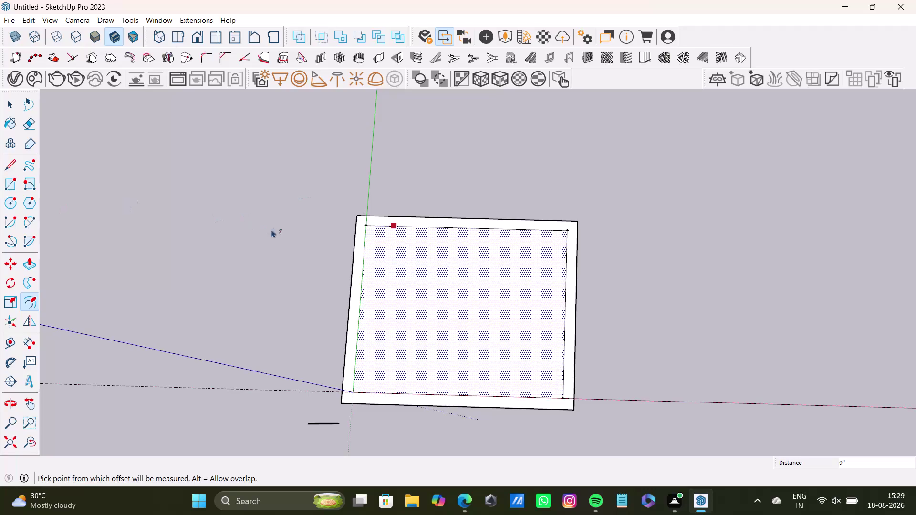
Draw a short line from the inner top-left border corner to the outer edge.
scroll(up, 3)
middle_drag(392, 275, 361, 193)
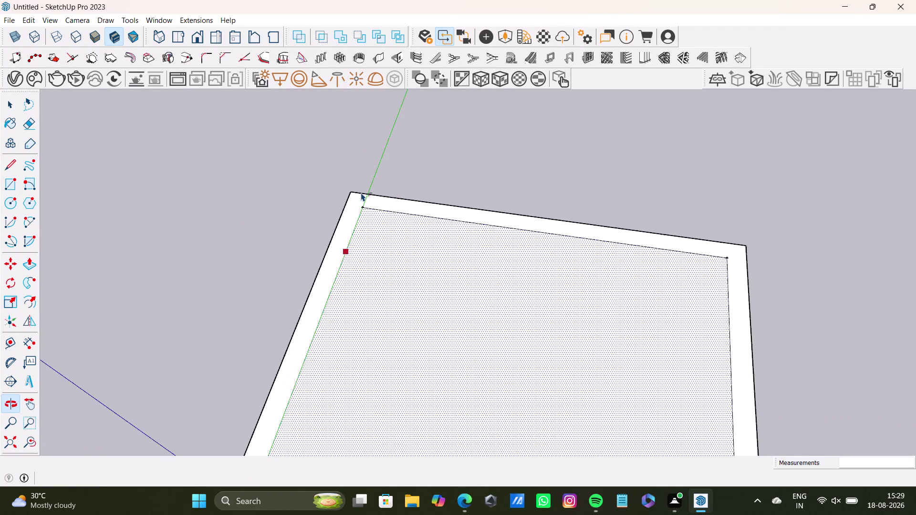
scroll(up, 3)
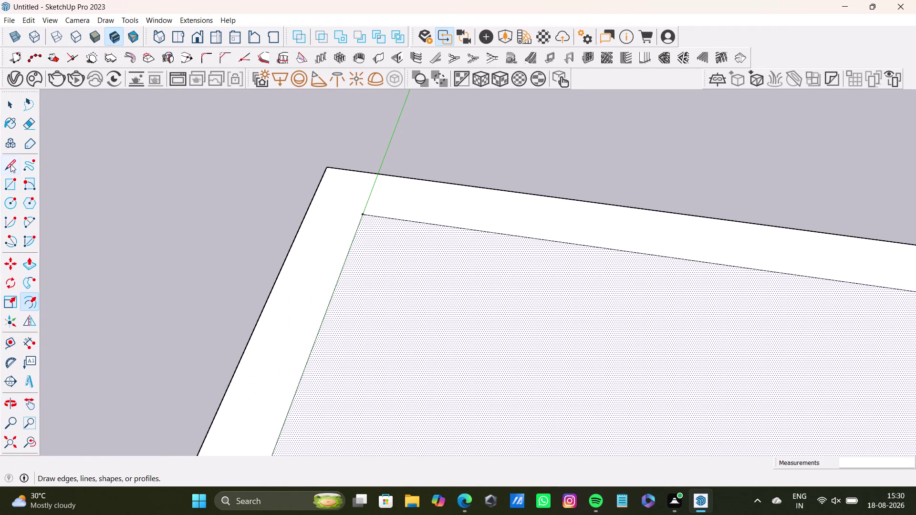
click(11, 164)
scroll(up, 3)
click(340, 230)
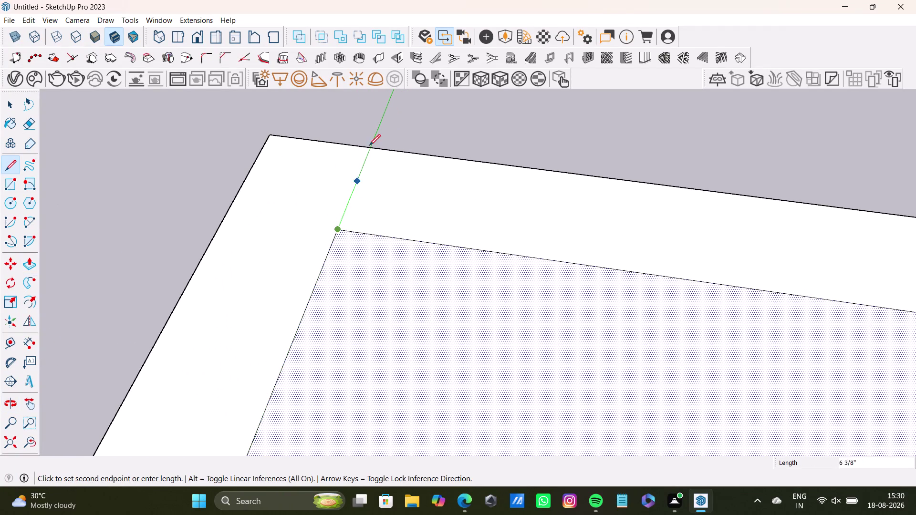
click(374, 148)
key(space)
Zoom out to the whole panel and draw another short line across the border.
scroll(down, 3)
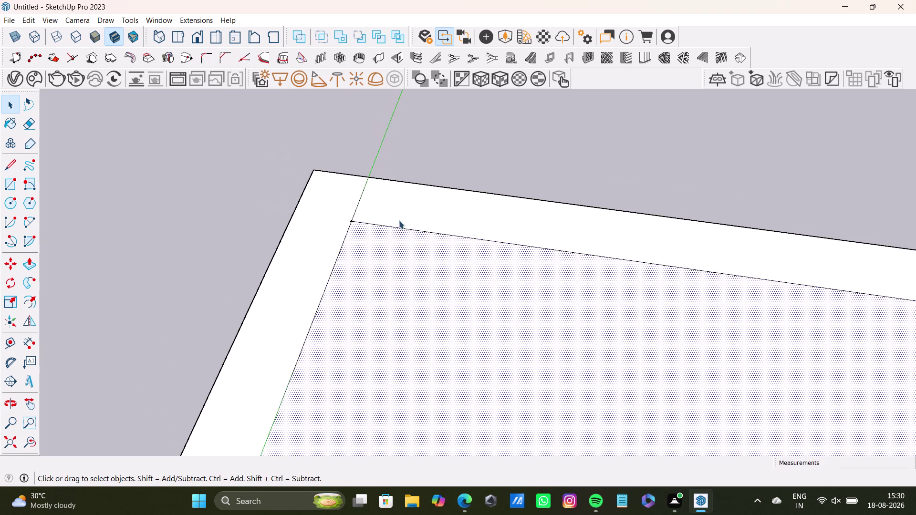
scroll(down, 3)
middle_drag(560, 296, 452, 271)
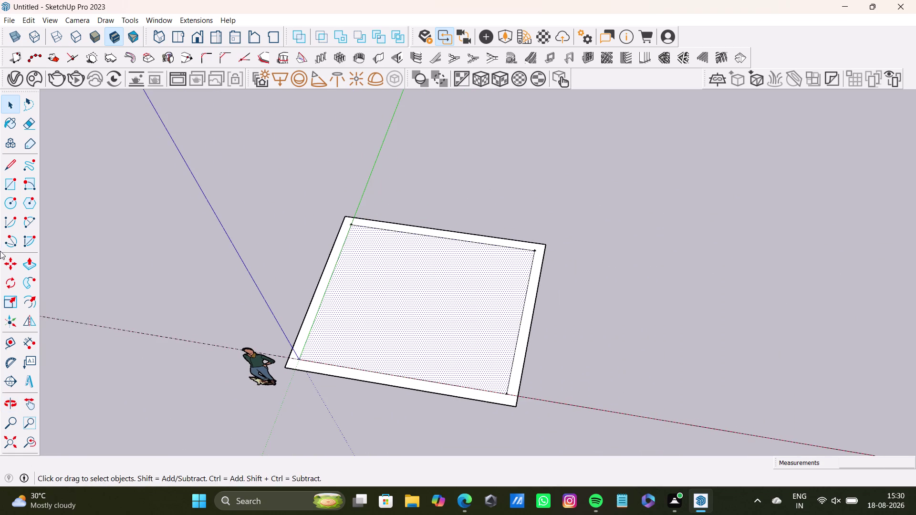
click(9, 168)
scroll(up, 3)
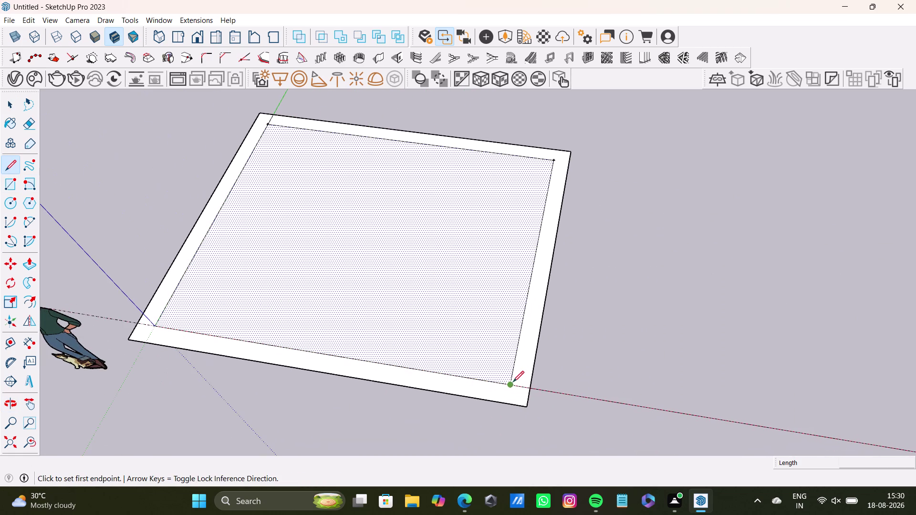
drag(511, 385, 530, 388)
click(531, 390)
key(space)
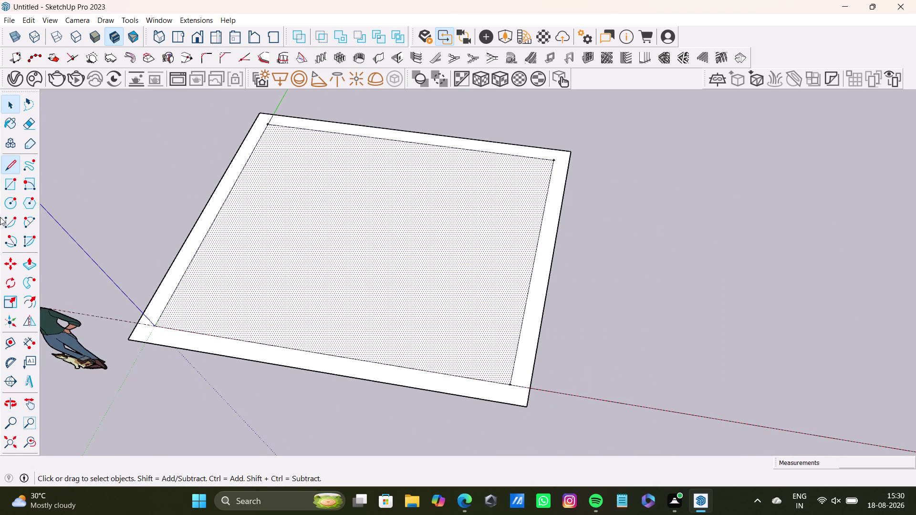
click(12, 159)
scroll(up, 3)
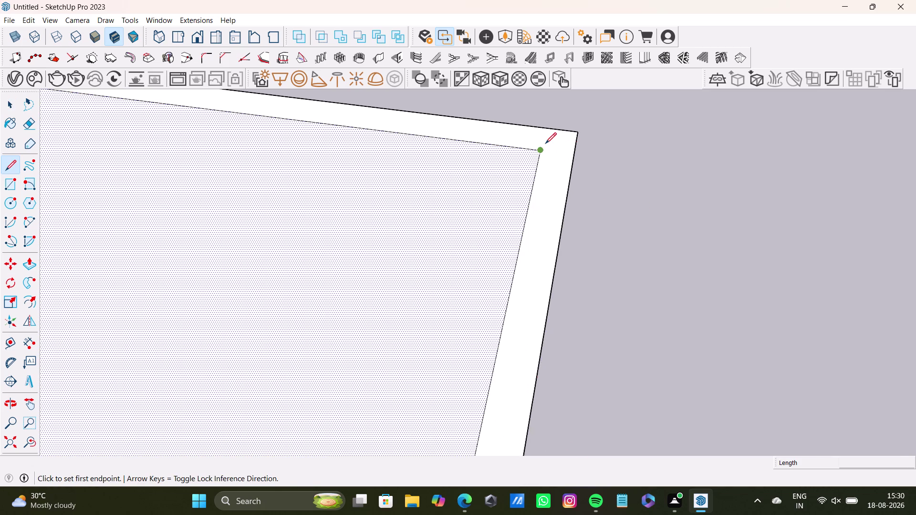
click(538, 150)
click(546, 124)
key(space)
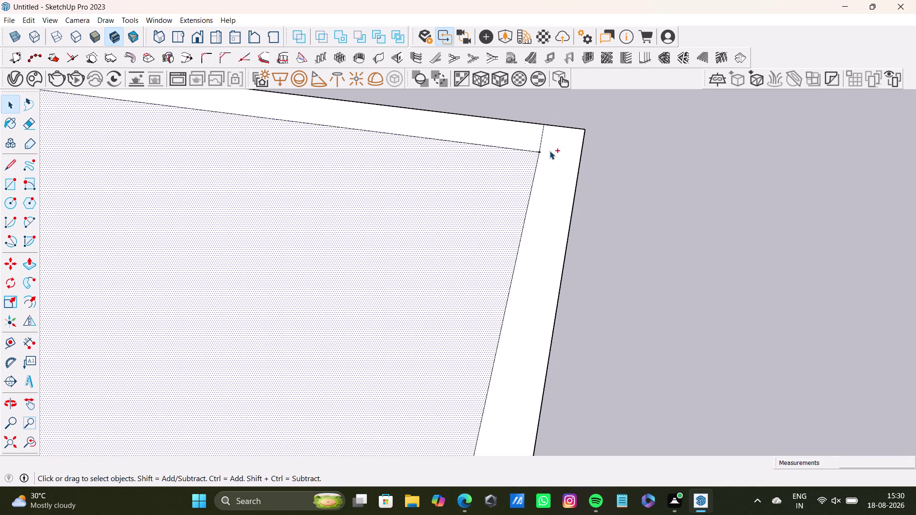
key(ctrl+z)
click(7, 187)
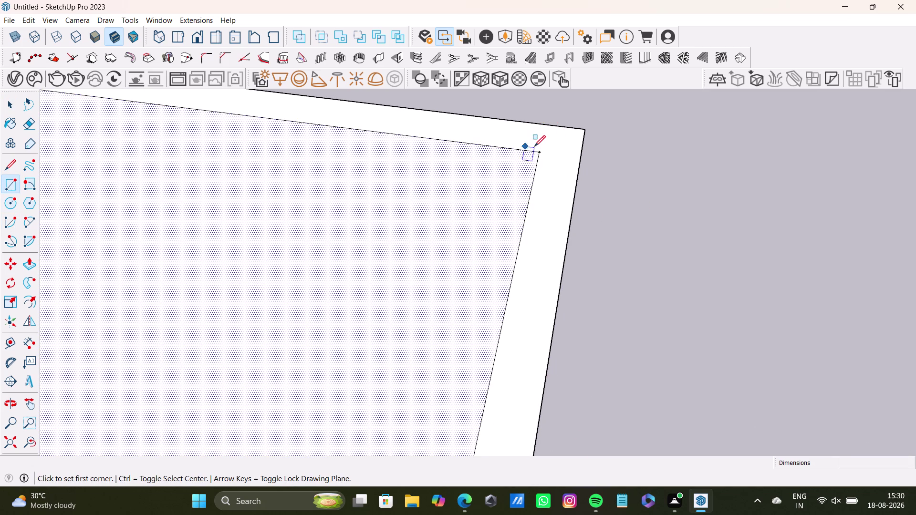
click(538, 149)
click(545, 124)
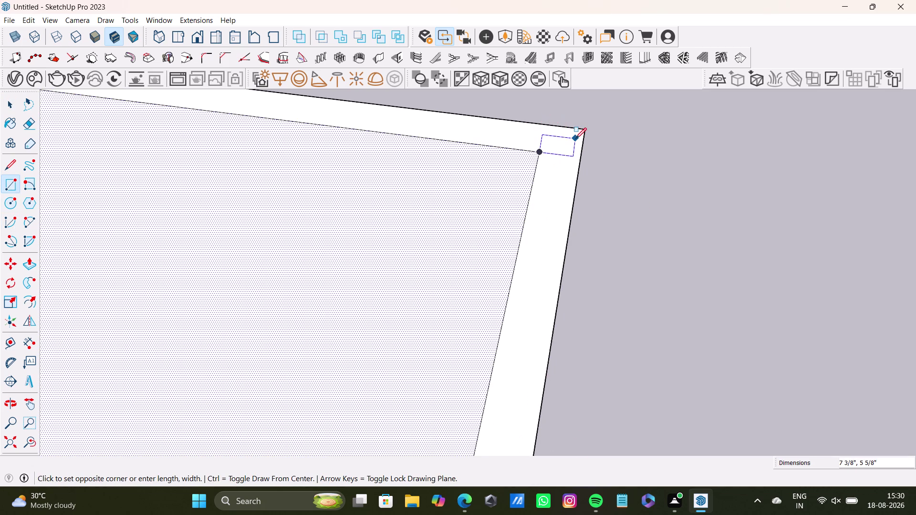
key(space)
click(4, 164)
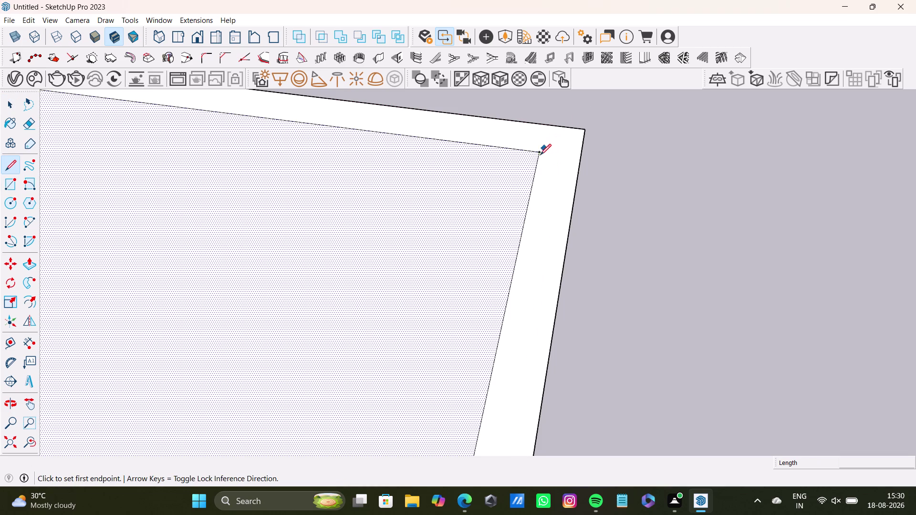
click(540, 155)
click(551, 124)
key(space)
scroll(down, 3)
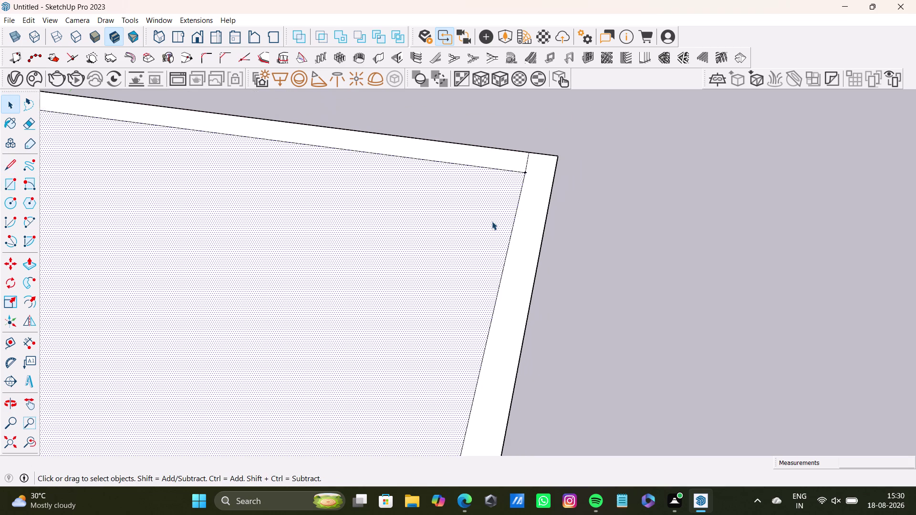
scroll(down, 3)
middle_drag(505, 238, 575, 423)
scroll(up, 3)
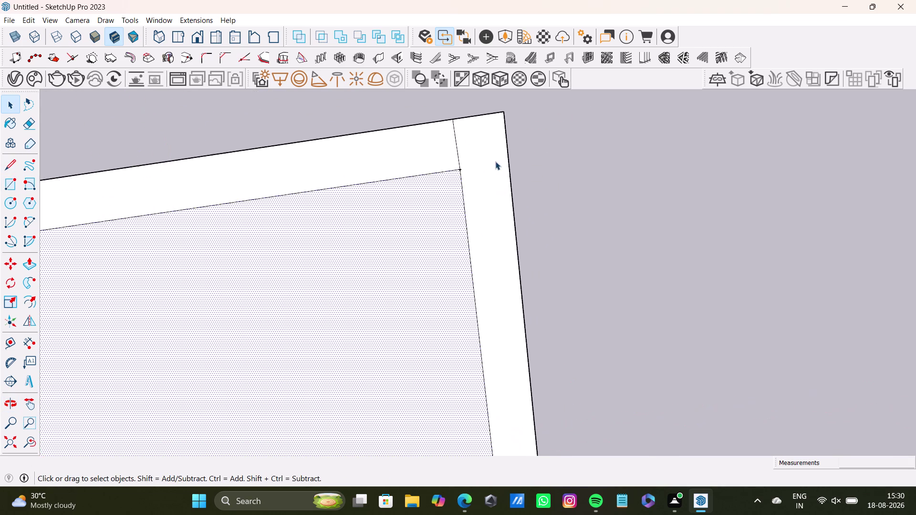
scroll(up, 3)
click(441, 156)
click(445, 165)
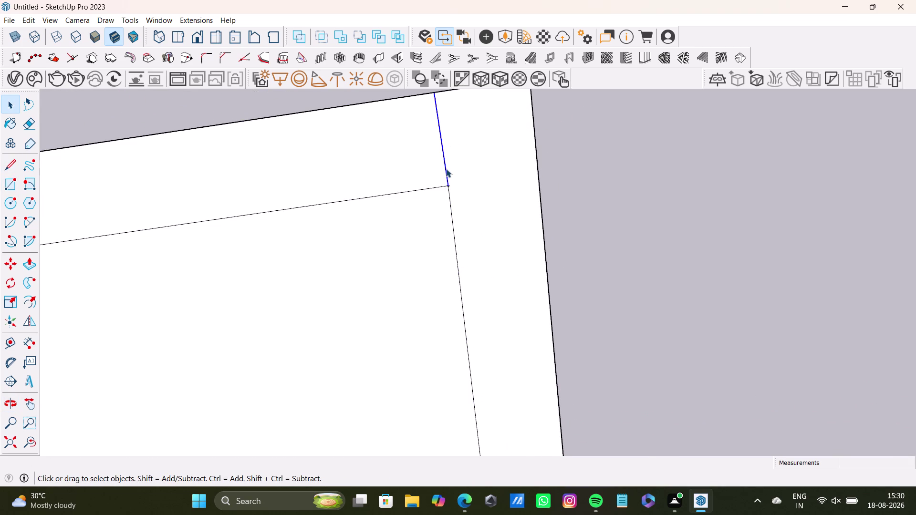
key(Delete)
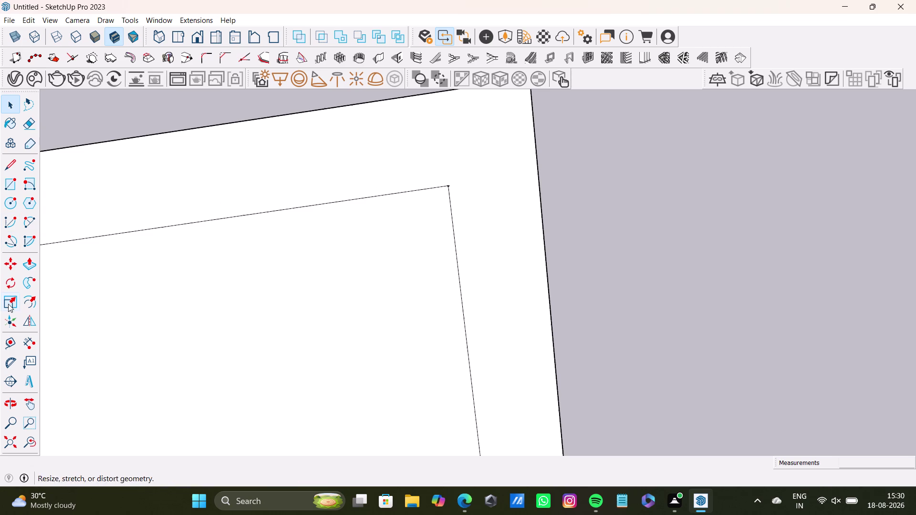
click(11, 348)
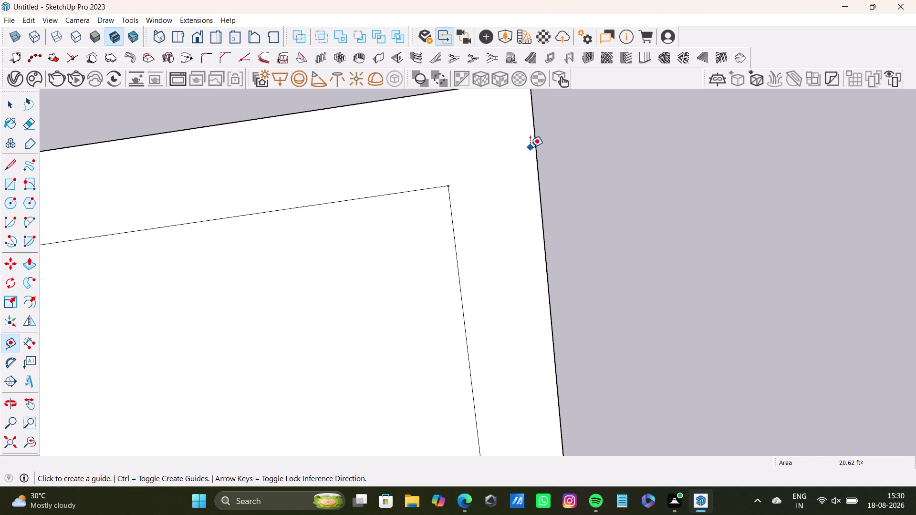
scroll(down, 3)
middle_drag(499, 262, 481, 76)
scroll(down, 3)
middle_drag(491, 229, 497, 87)
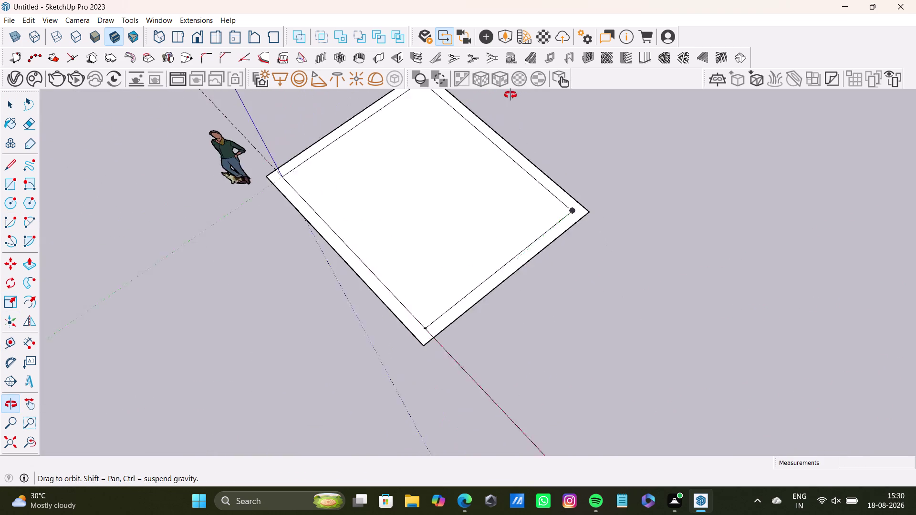
middle_drag(497, 87, 756, 131)
scroll(up, 3)
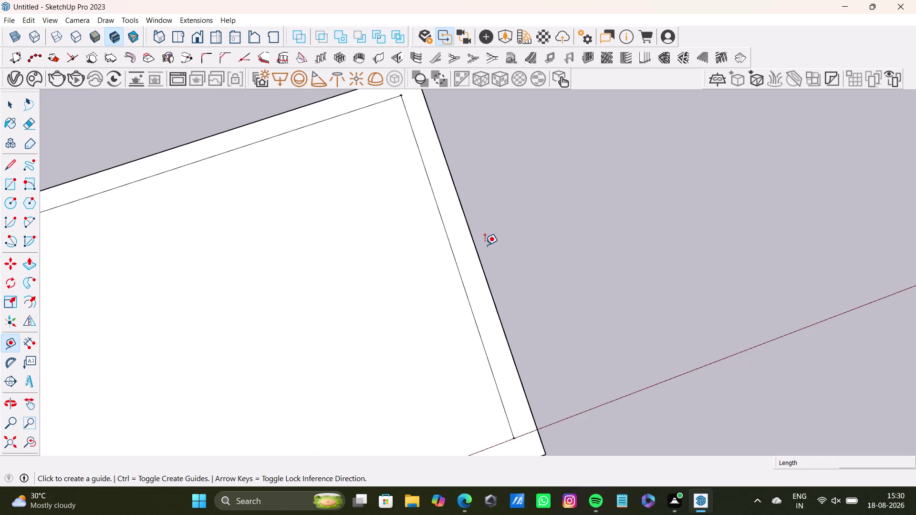
scroll(down, 3)
middle_drag(437, 310, 465, 241)
middle_drag(479, 259, 471, 271)
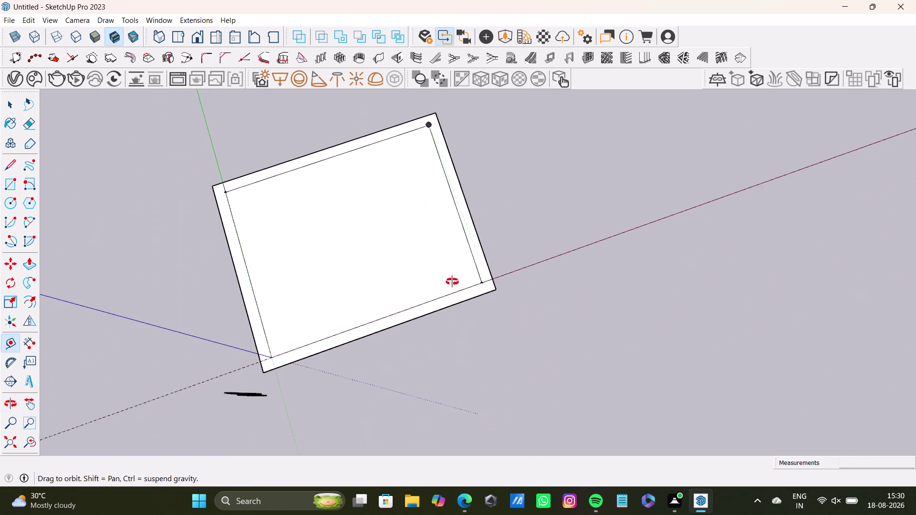
middle_drag(471, 270, 333, 285)
scroll(up, 3)
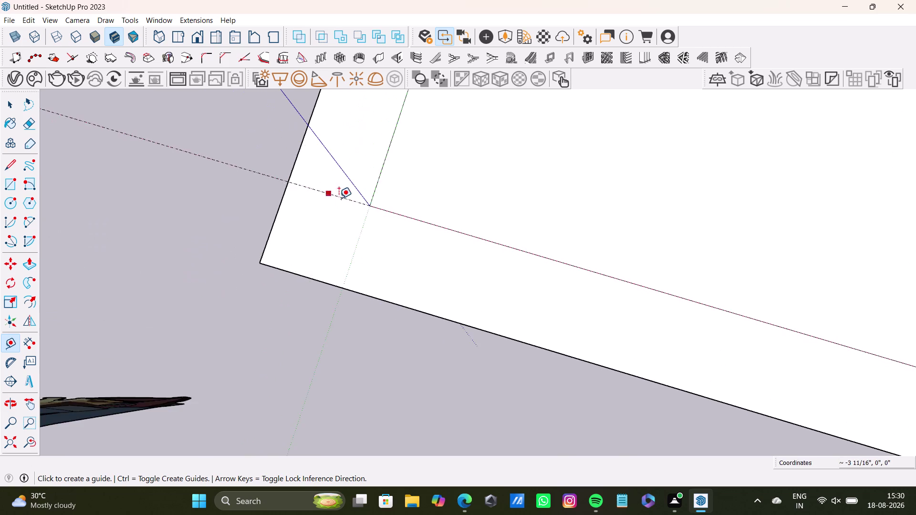
scroll(up, 3)
scroll(down, 3)
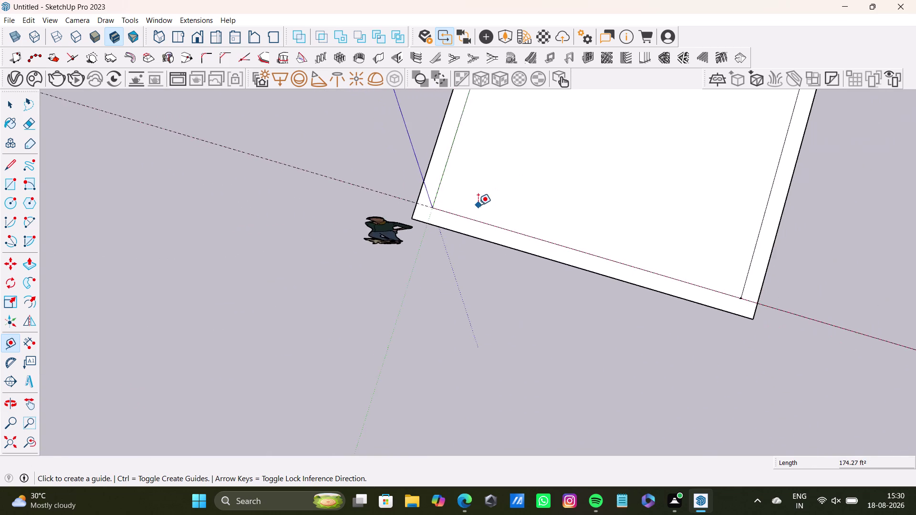
middle_drag(523, 176, 330, 414)
scroll(up, 3)
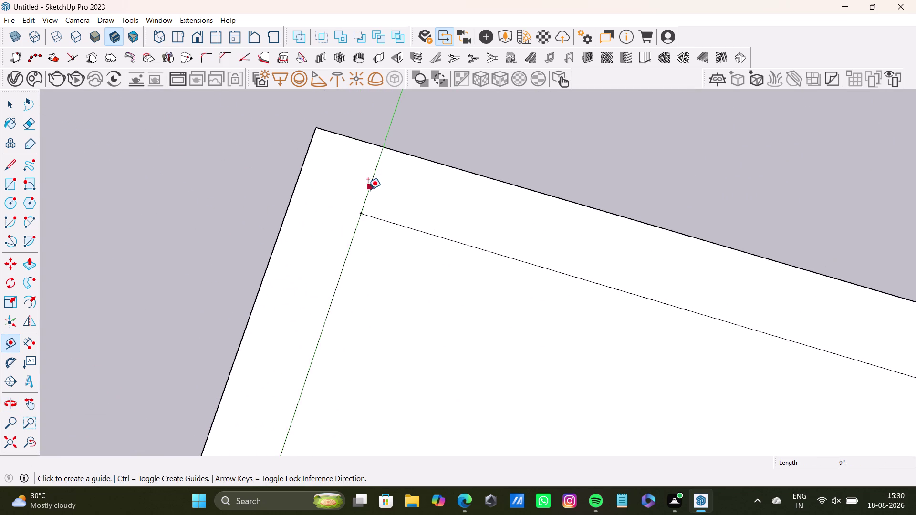
scroll(up, 3)
drag(364, 208, 360, 205)
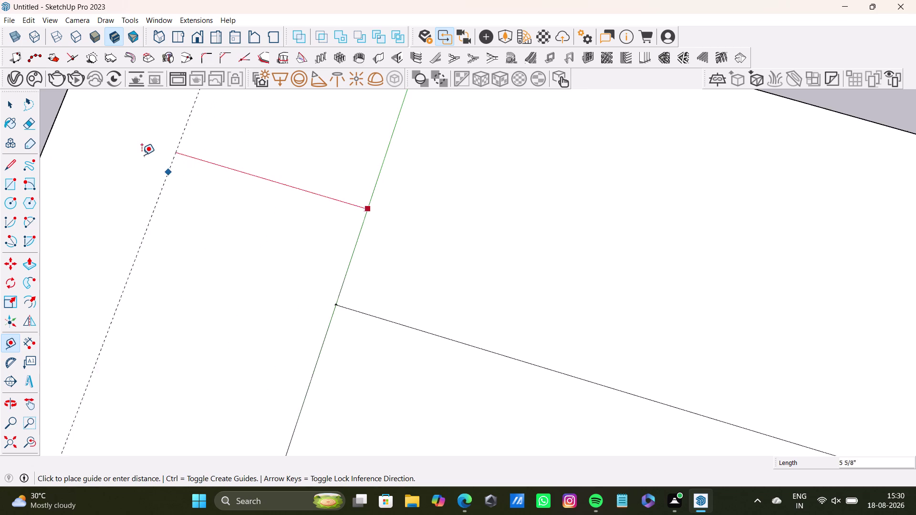
scroll(down, 3)
middle_drag(140, 154, 276, 206)
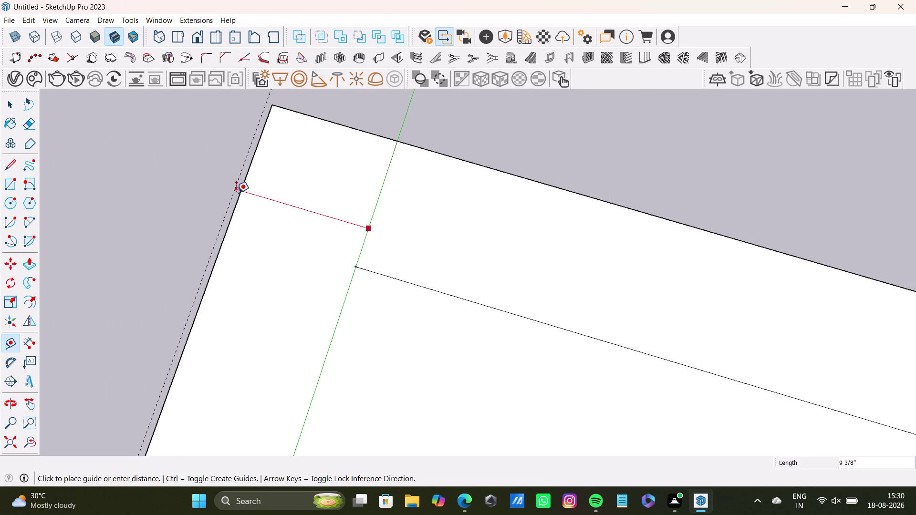
key(space)
scroll(down, 3)
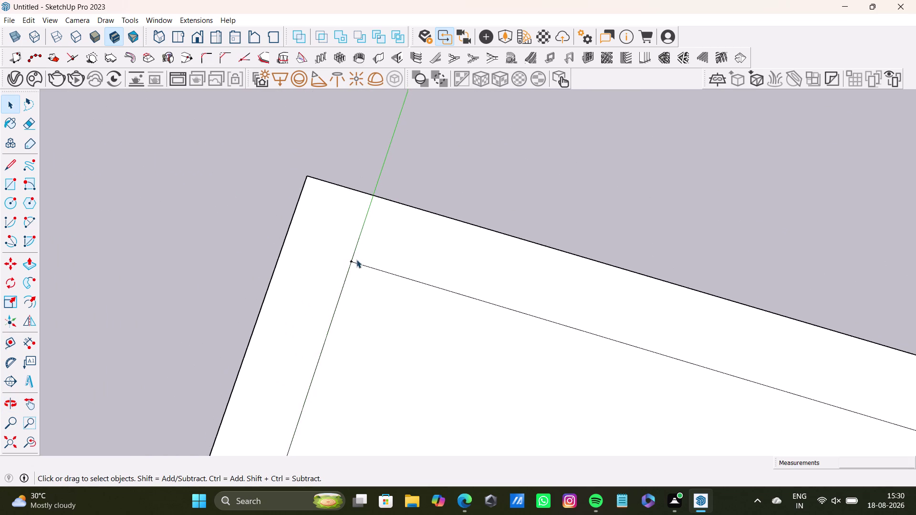
click(9, 167)
scroll(up, 3)
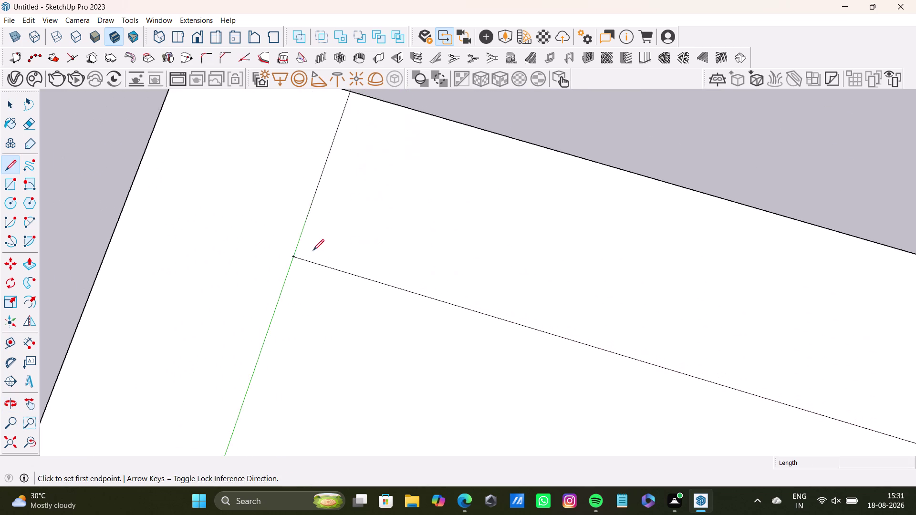
scroll(up, 3)
drag(293, 256, 294, 250)
Finish the corner line at the panel's outer edge.
scroll(down, 3)
middle_drag(346, 129, 276, 310)
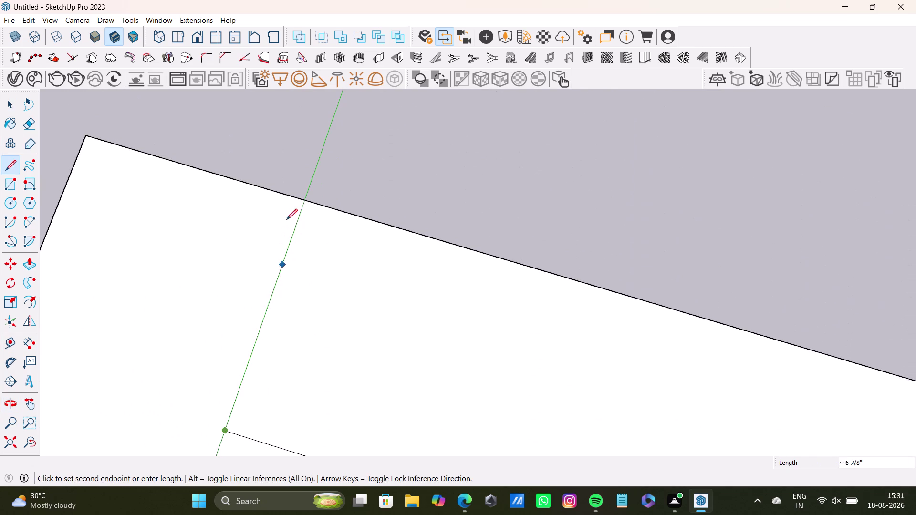
click(305, 200)
key(space)
Split the border at another corner with a line from inner corner to outer edge.
click(12, 163)
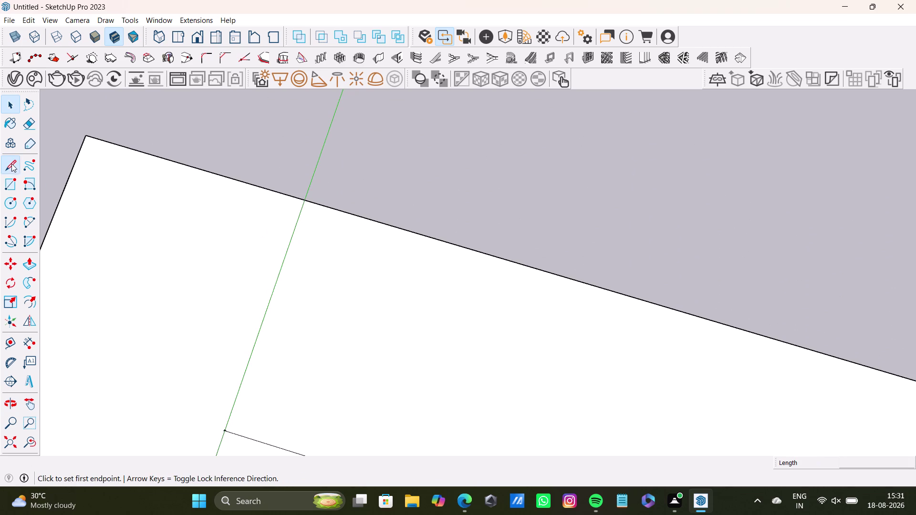
scroll(down, 3)
middle_drag(472, 344, 183, 123)
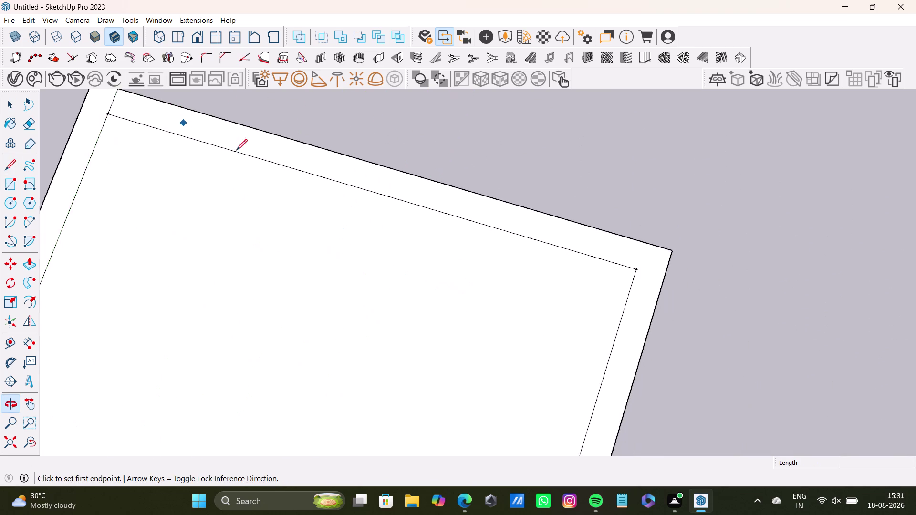
scroll(up, 3)
click(624, 282)
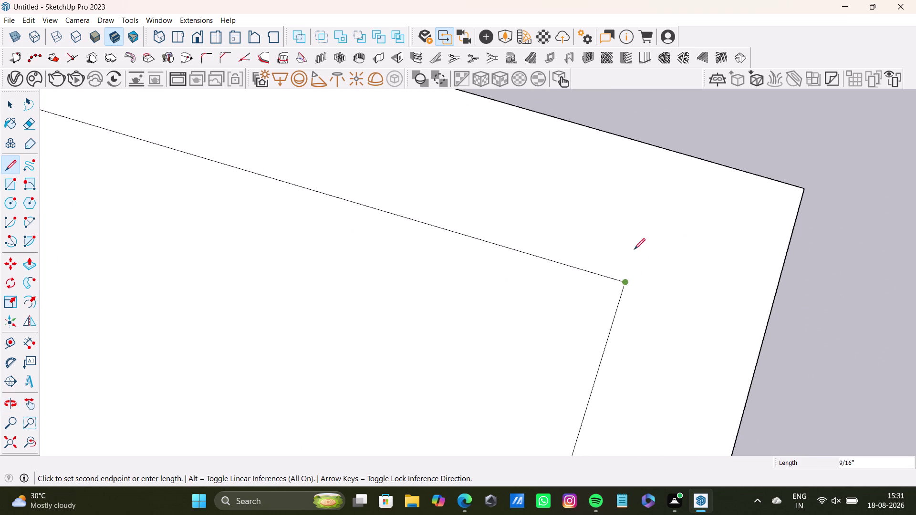
click(666, 151)
key(space)
scroll(down, 3)
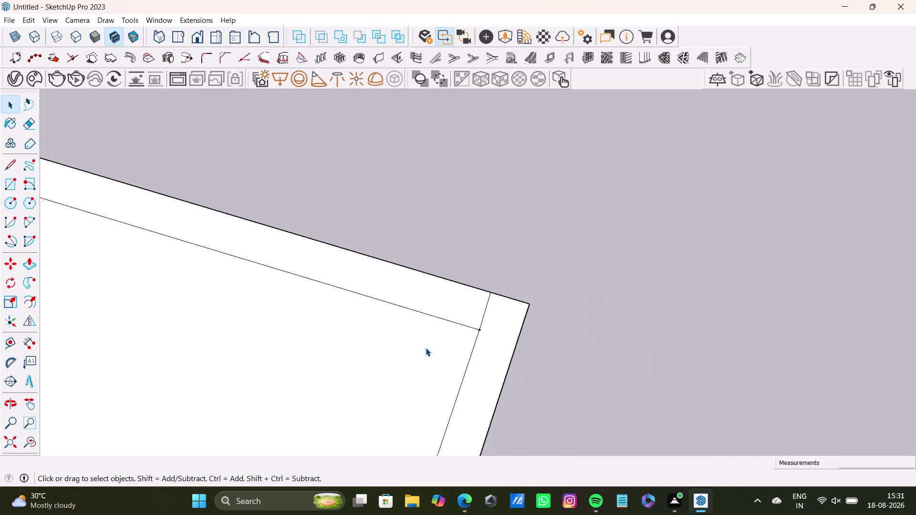
Orbit around the panel to inspect its corners, including top-right and top-left.
scroll(down, 3)
middle_drag(426, 348, 716, 181)
scroll(down, 3)
middle_drag(569, 312, 624, 283)
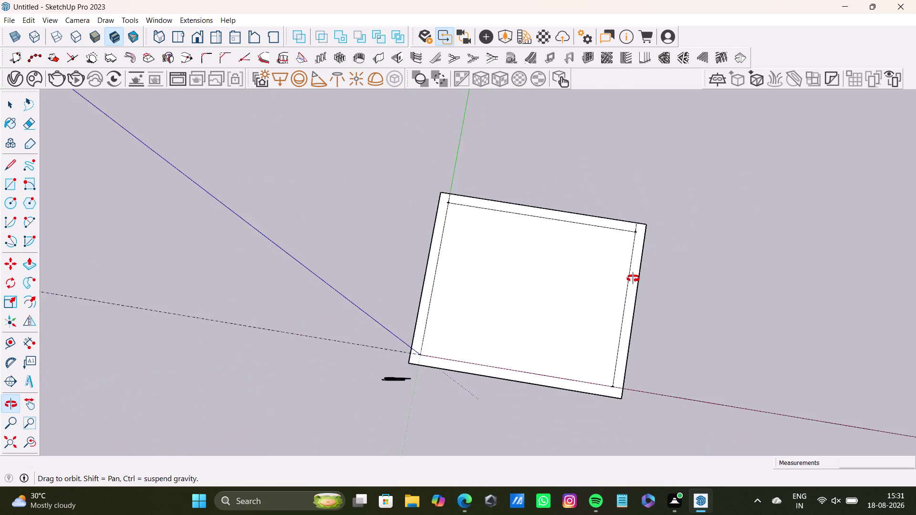
middle_drag(624, 283, 657, 395)
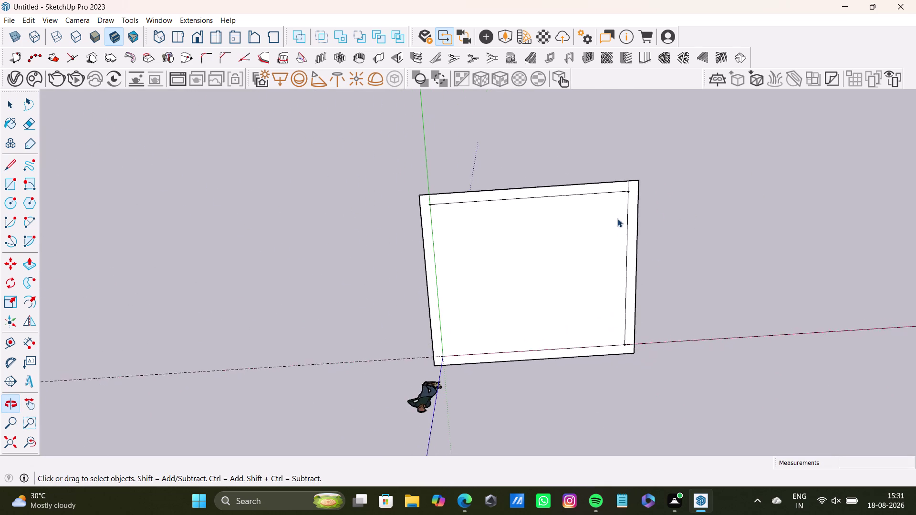
scroll(up, 3)
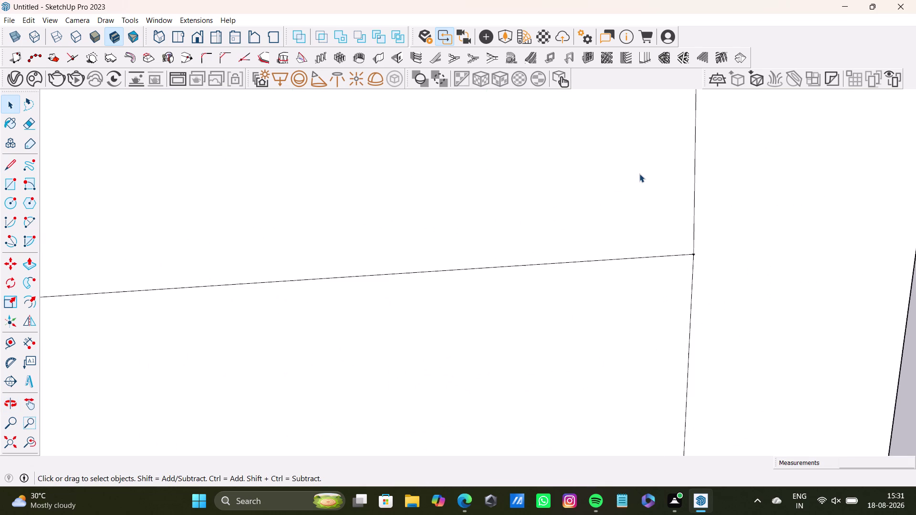
scroll(down, 3)
middle_drag(639, 173, 642, 67)
scroll(down, 3)
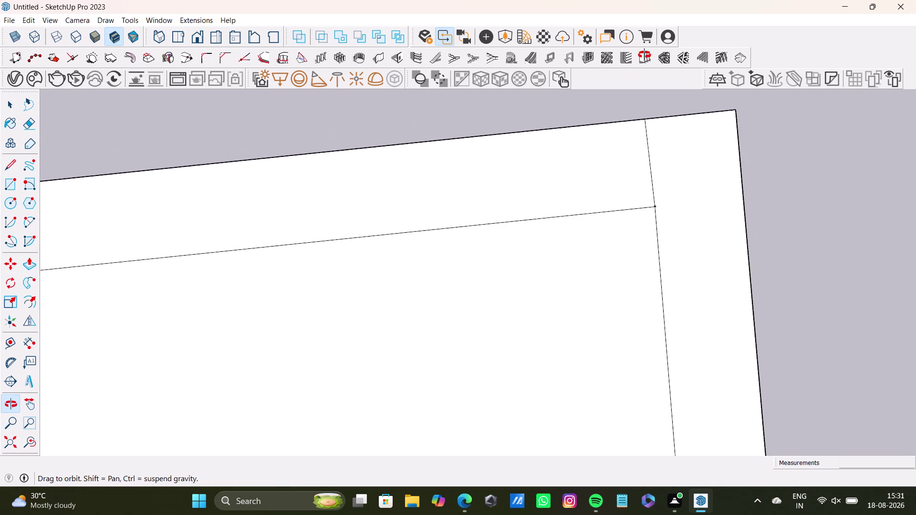
middle_drag(642, 68, 650, 37)
middle_drag(578, 276, 696, 101)
middle_drag(484, 274, 639, 388)
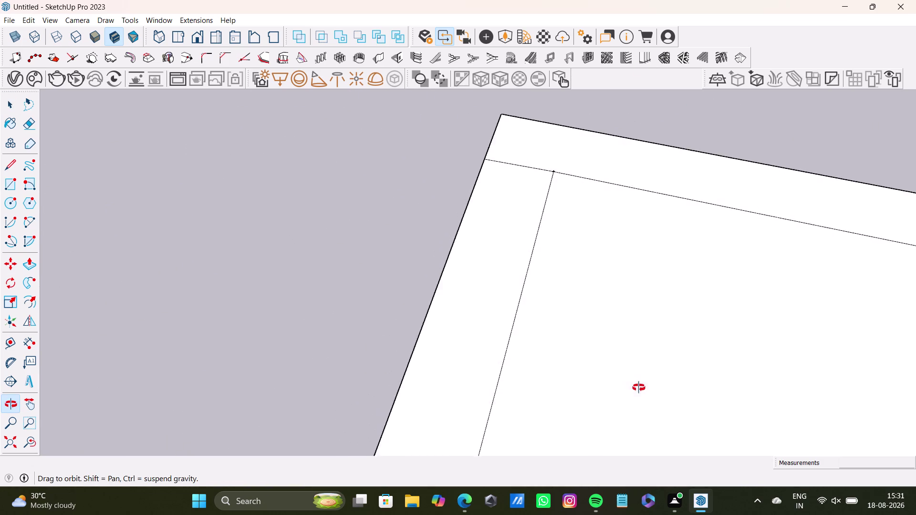
middle_drag(639, 387, 682, 281)
scroll(down, 3)
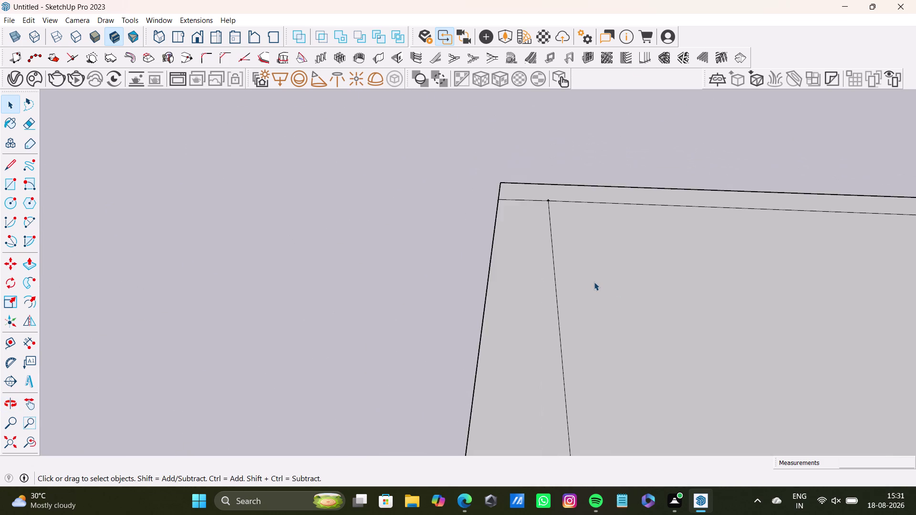
scroll(down, 3)
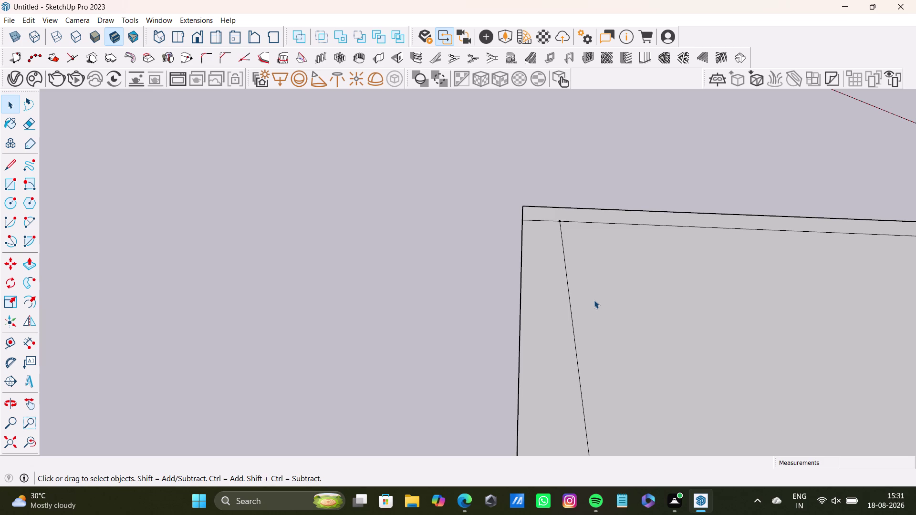
scroll(down, 3)
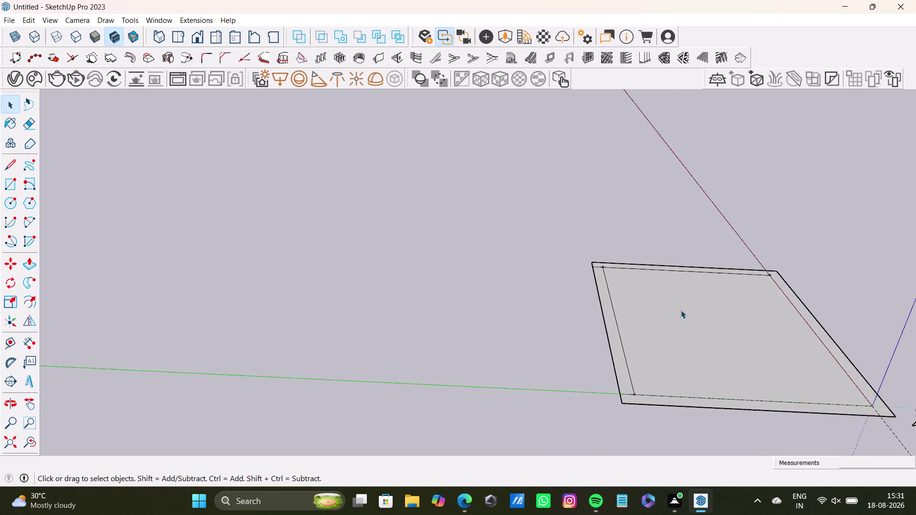
Draw a line from an inner border corner to the outer edge, viewed from underneath.
middle_drag(681, 310, 377, 324)
scroll(up, 3)
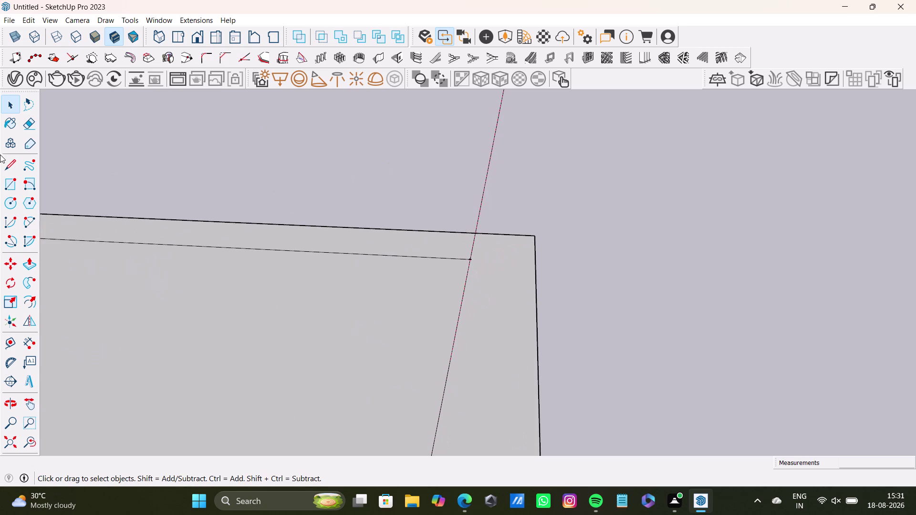
click(9, 166)
scroll(up, 3)
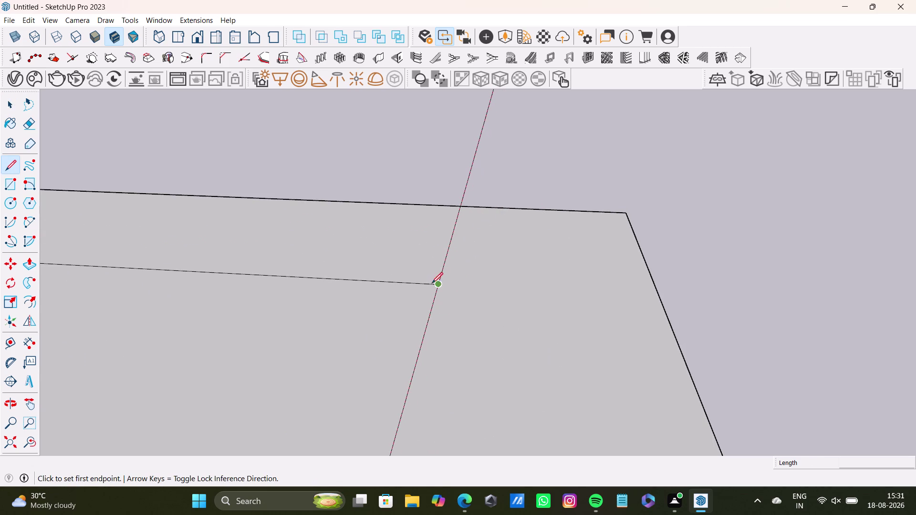
click(439, 284)
click(660, 289)
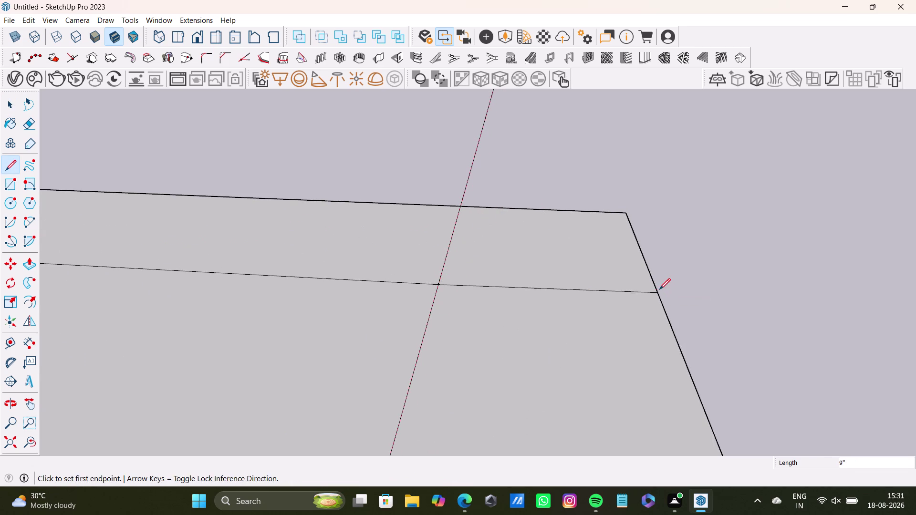
key(space)
Split the border at the next corner with a line to the outer edge.
scroll(down, 3)
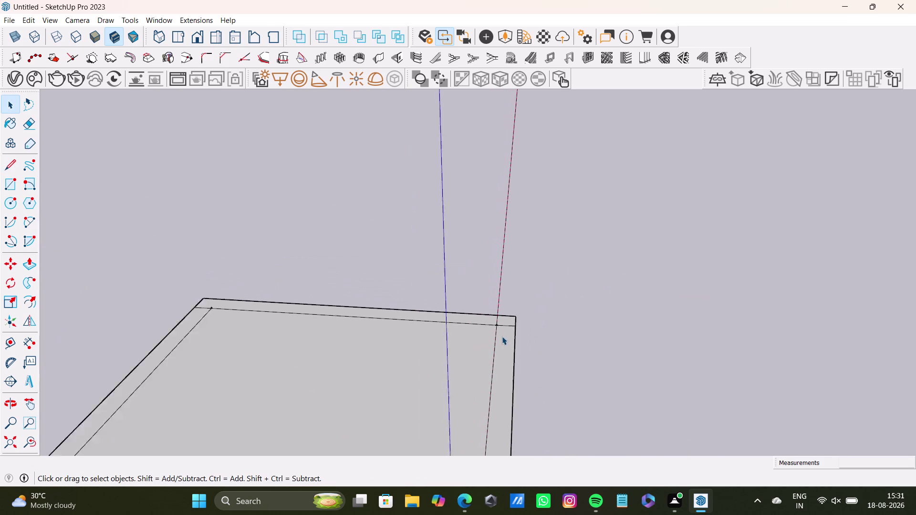
scroll(down, 3)
middle_drag(501, 343, 529, 152)
scroll(up, 3)
middle_drag(511, 260, 522, 432)
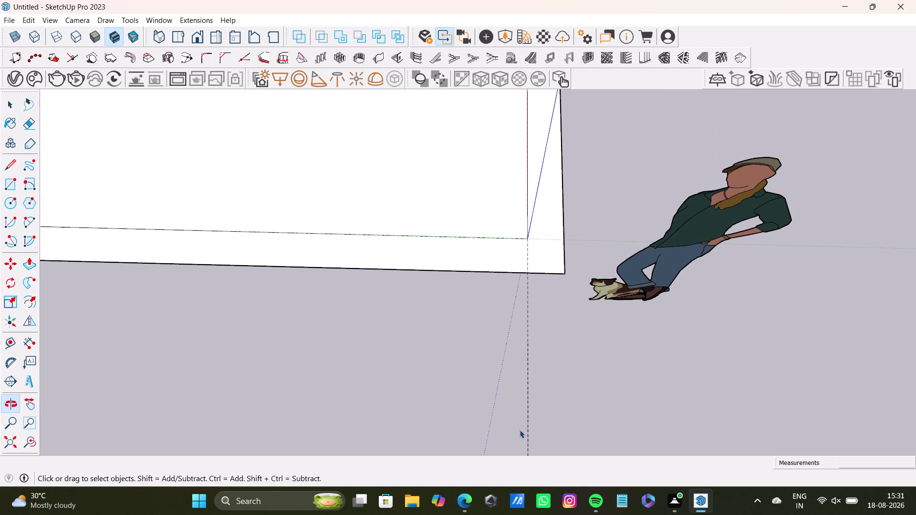
click(7, 170)
scroll(up, 3)
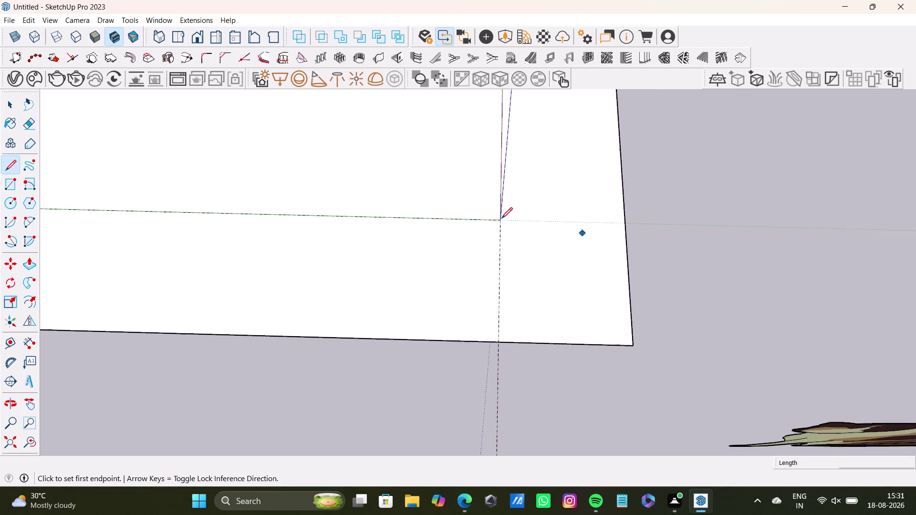
scroll(up, 3)
click(501, 219)
click(672, 226)
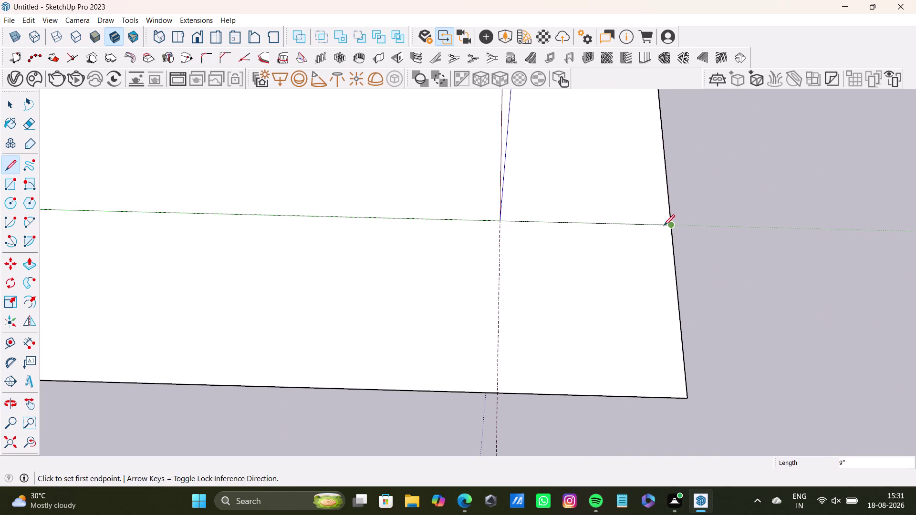
key(space)
Orbit to check all corners, then select the left border strip.
scroll(down, 3)
middle_drag(299, 207, 515, 384)
scroll(down, 3)
middle_drag(356, 211, 378, 272)
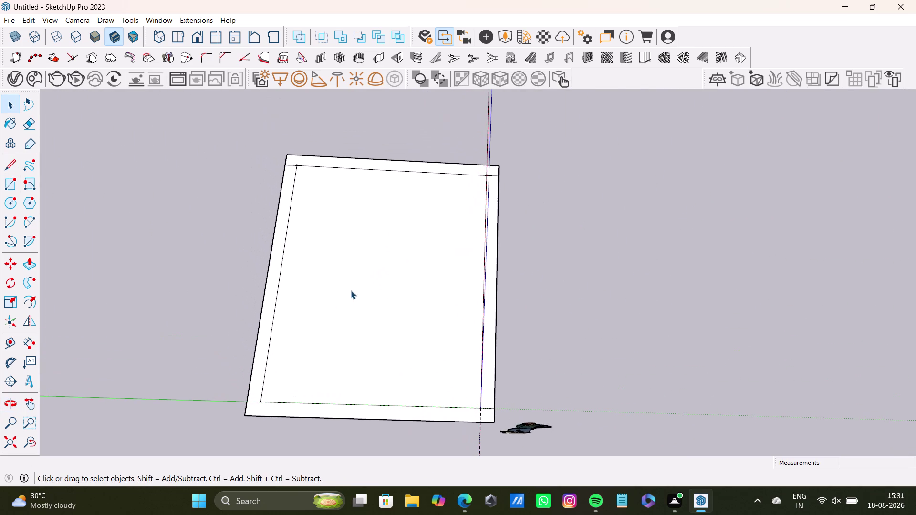
scroll(up, 3)
scroll(down, 3)
middle_drag(396, 361, 342, 353)
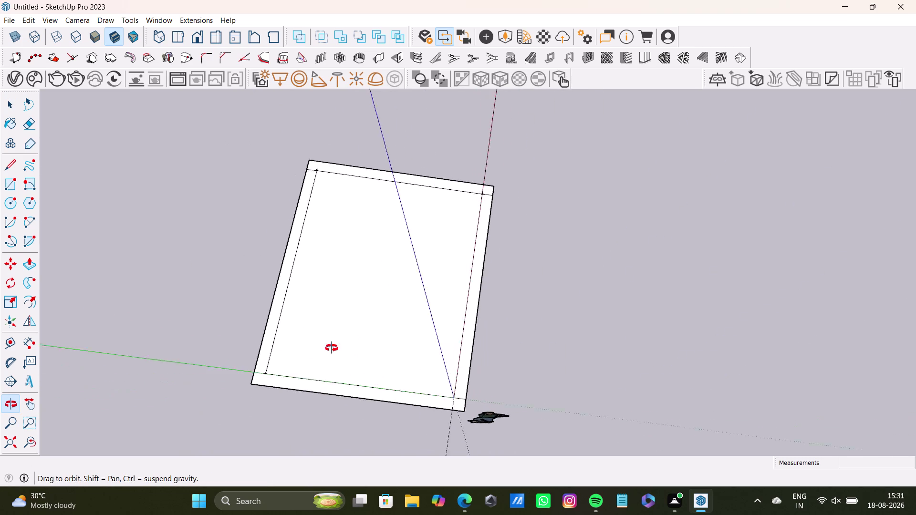
middle_drag(342, 353, 214, 241)
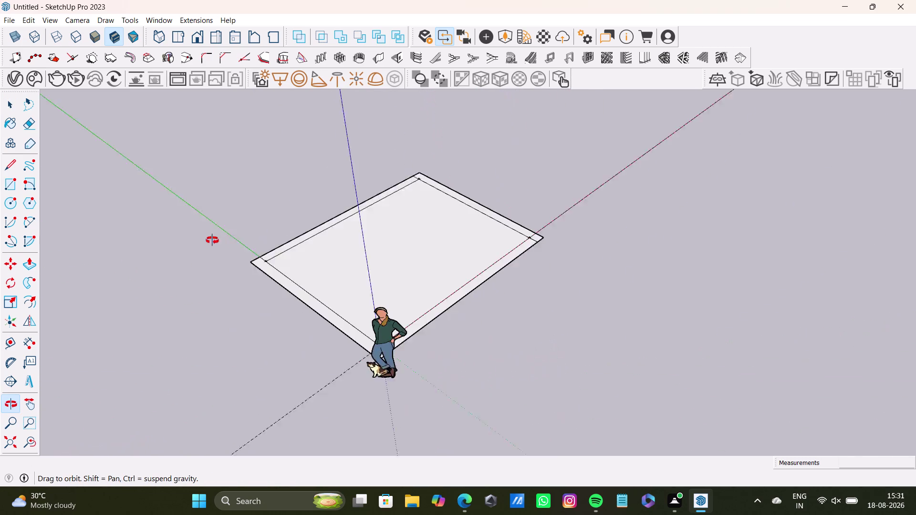
middle_drag(214, 241, 212, 240)
middle_drag(547, 279, 374, 257)
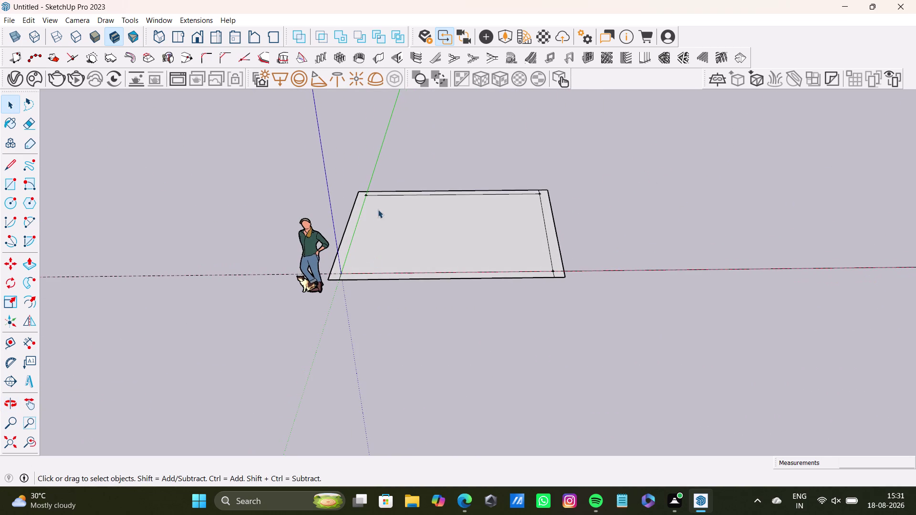
click(351, 223)
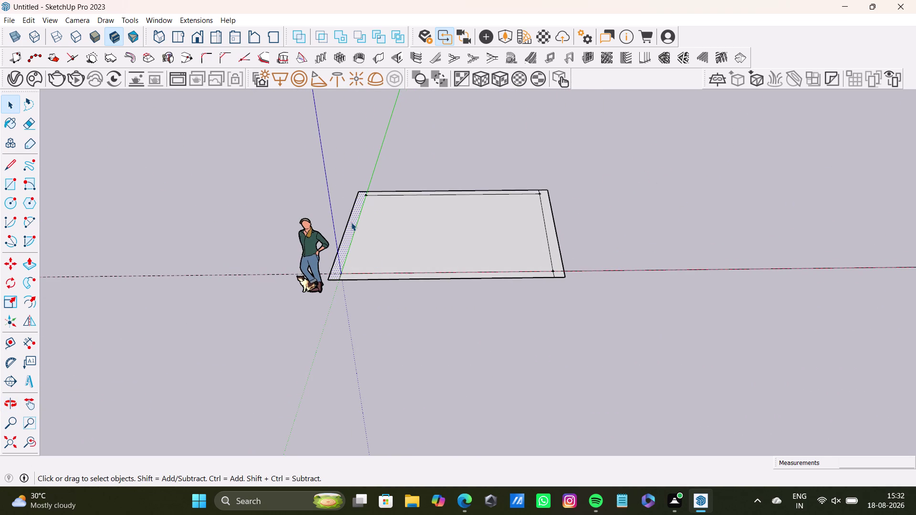
Push/Pull the left border strip up 10' into a wall.
key(p)
drag(351, 222, 334, 201)
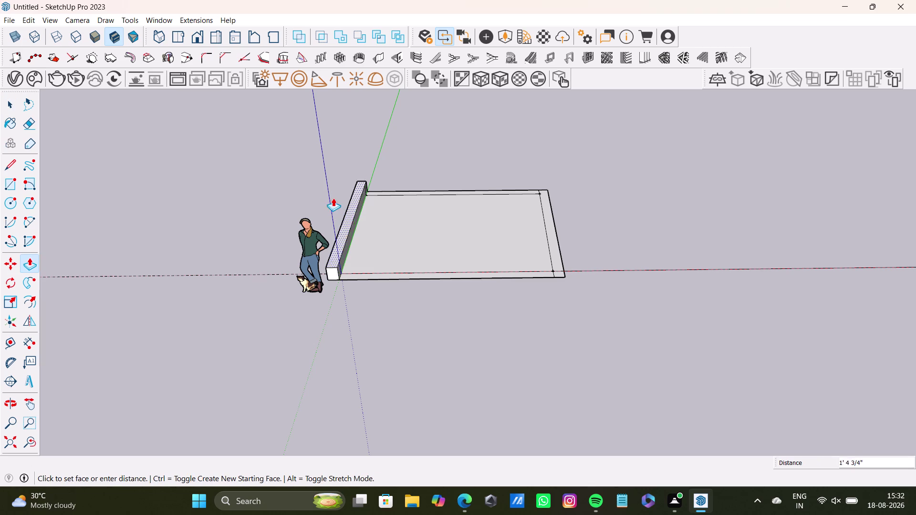
drag(334, 201, 288, 101)
text(10')
key(Return)
key(space)
middle_drag(417, 212, 356, 331)
scroll(up, 3)
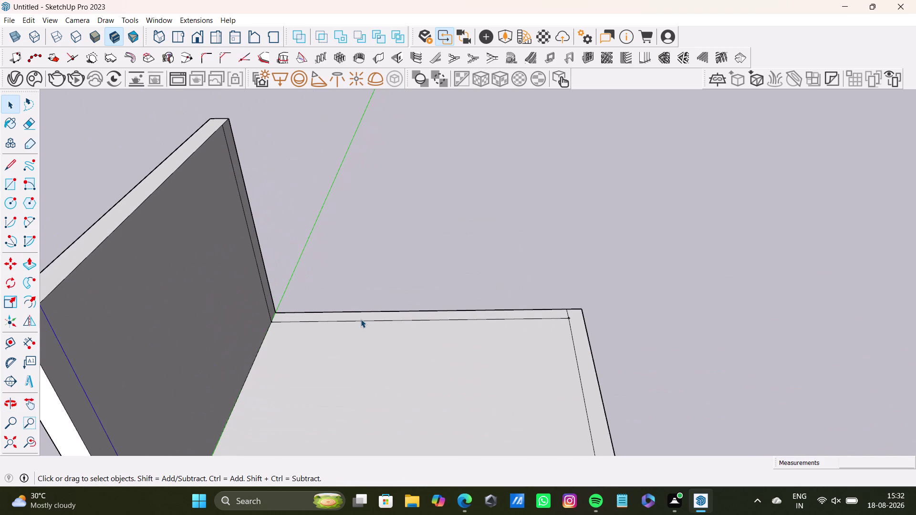